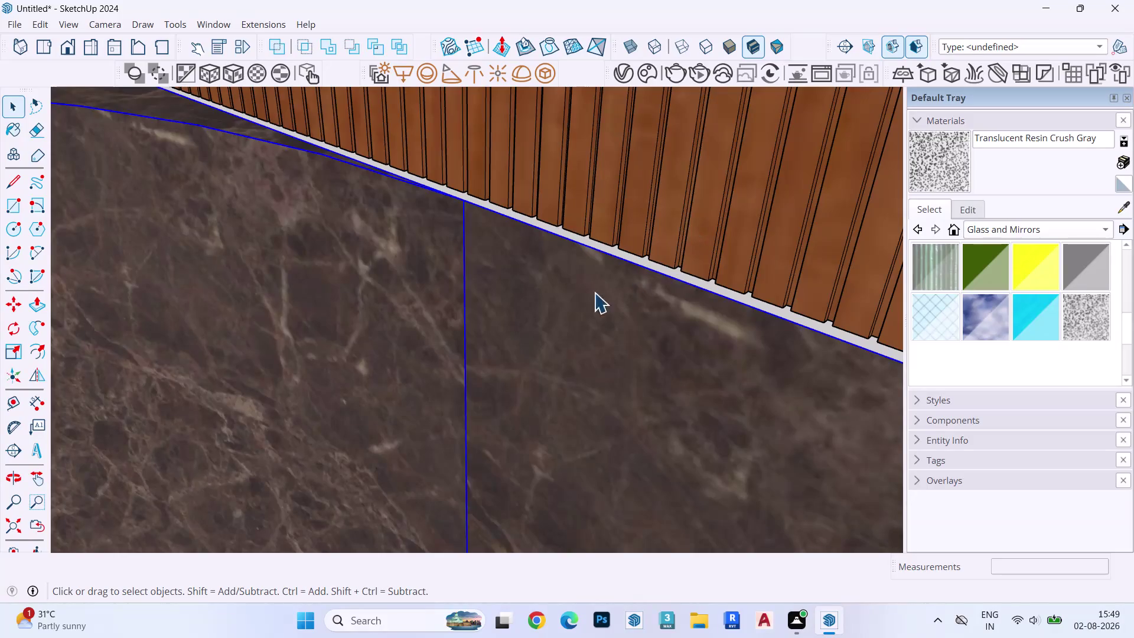
Zoom out from the marble wall close-up and return to the previous camera view.
scroll(down, 3)
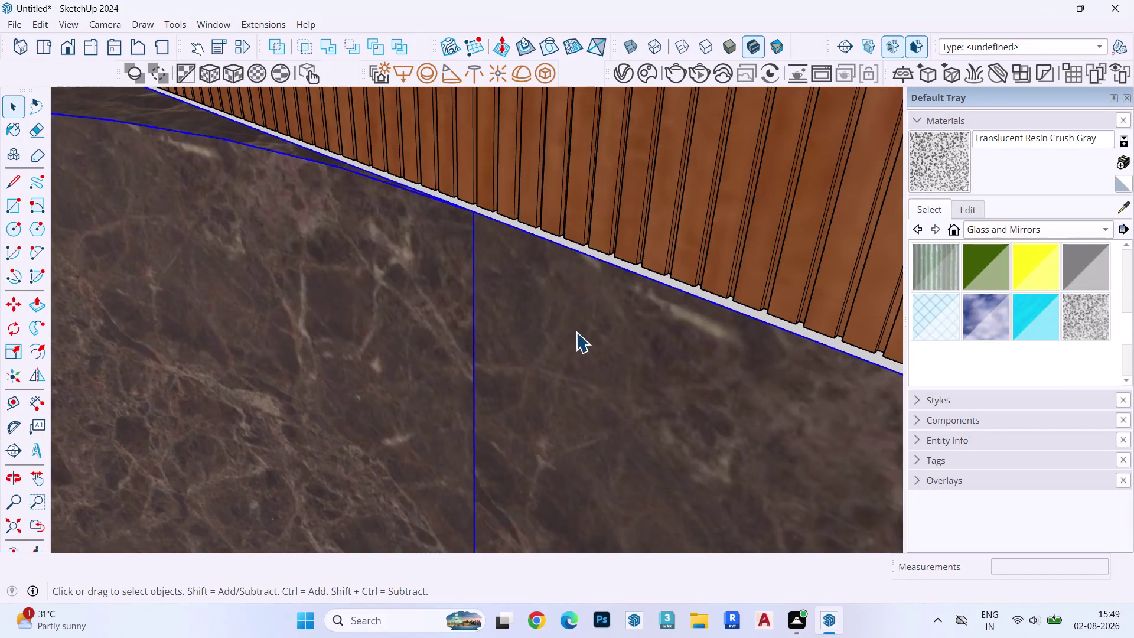
scroll(down, 3)
scroll(down, 3)
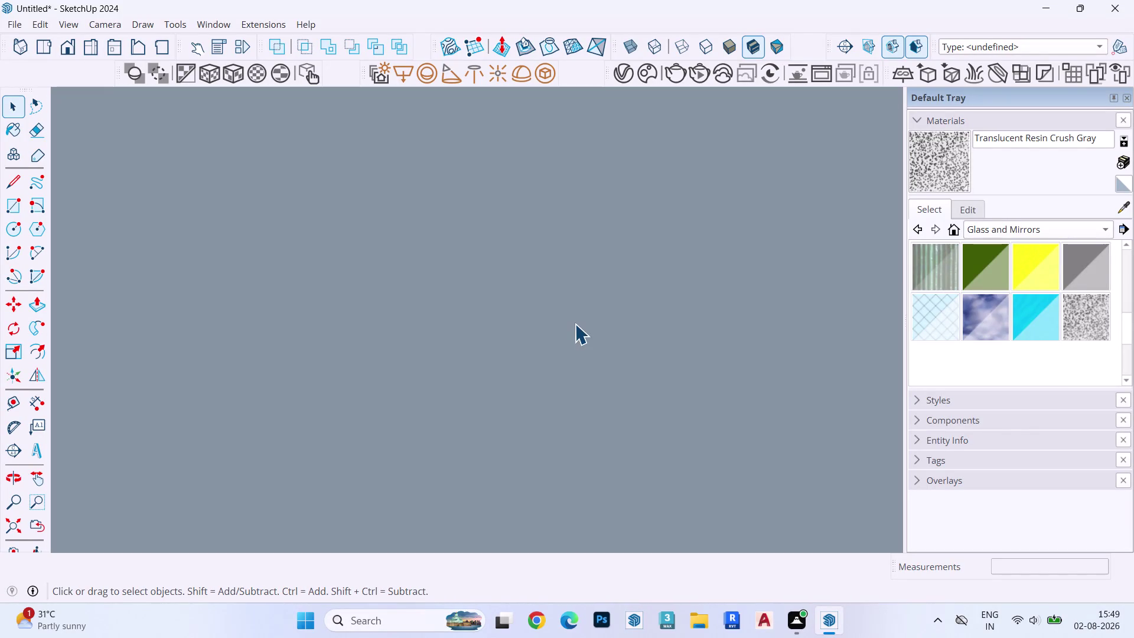
scroll(up, 3)
click(37, 525)
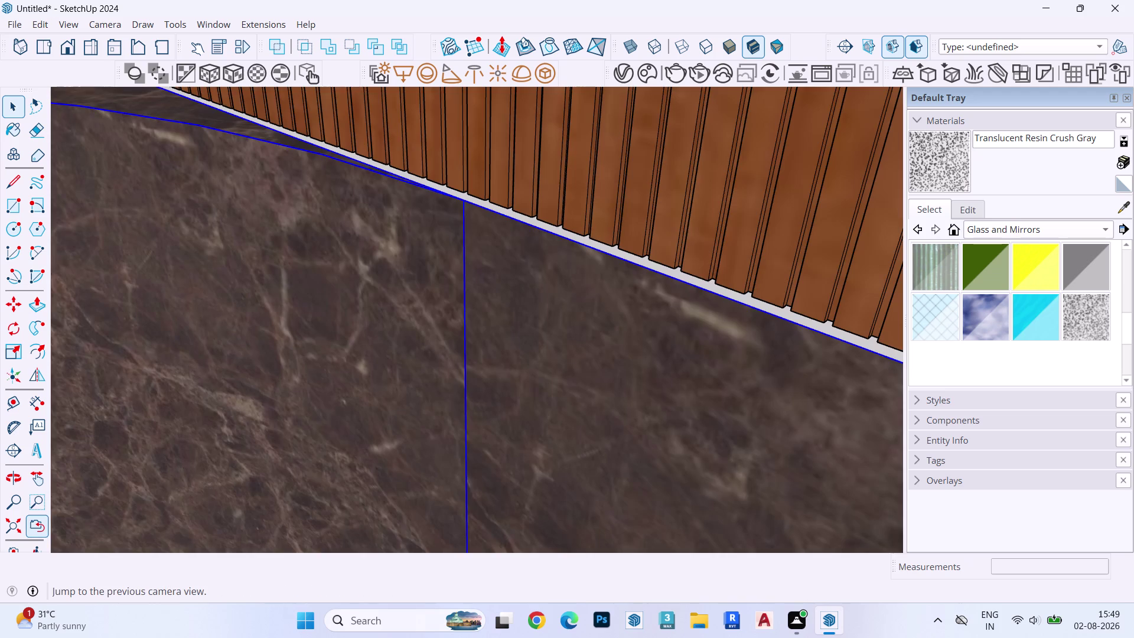
Orbit along the marble wall, zoom, and step back to the previous view.
middle_drag(503, 222, 347, 145)
scroll(down, 3)
scroll(up, 3)
scroll(down, 3)
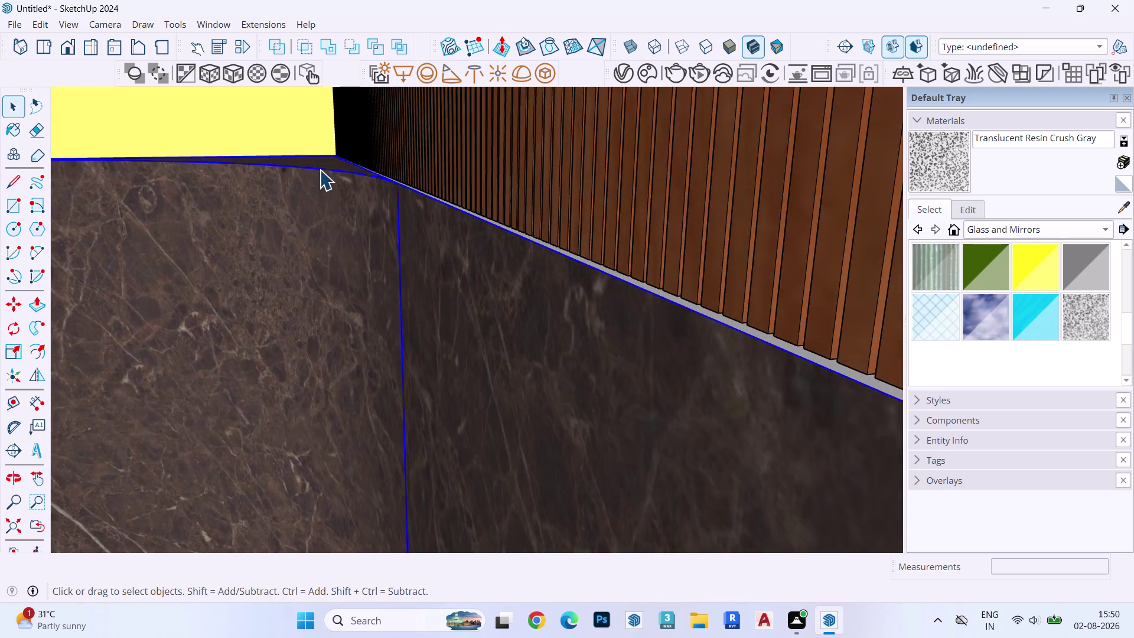
scroll(down, 3)
scroll(up, 3)
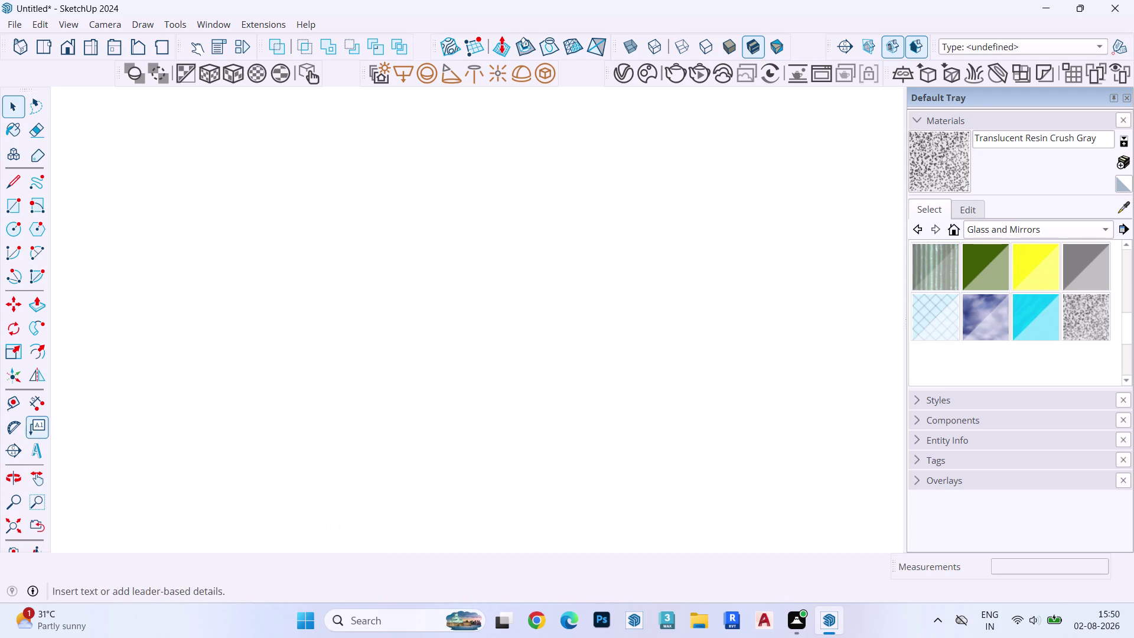
click(43, 524)
Orbit to face the marble wall, then past it and up toward the ceiling.
middle_drag(343, 305, 501, 298)
scroll(down, 3)
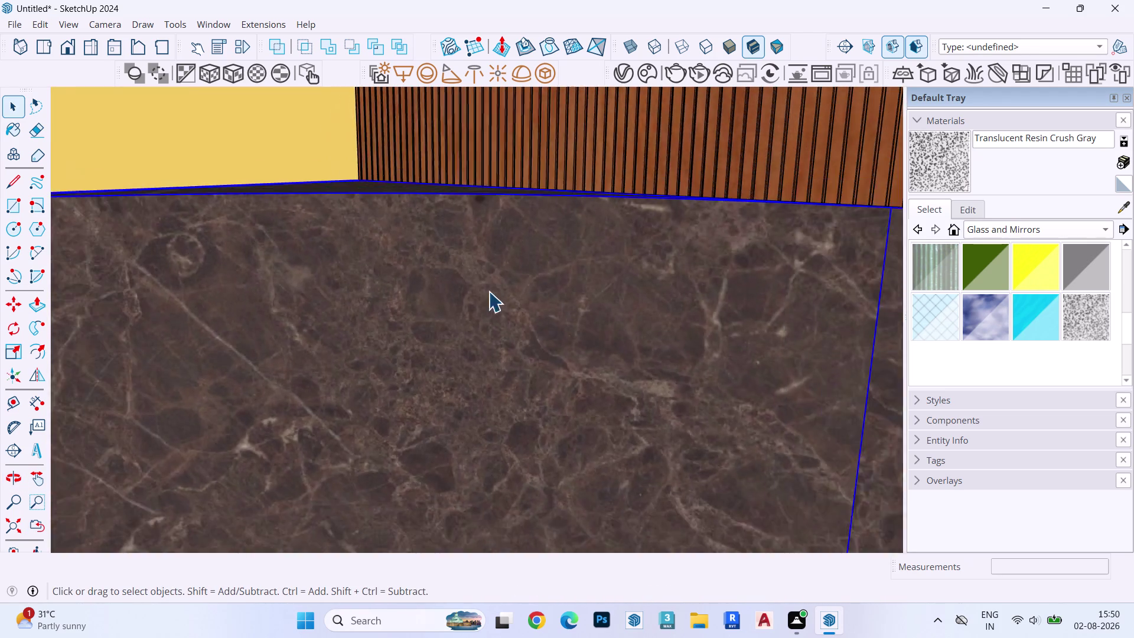
scroll(down, 3)
scroll(up, 3)
scroll(down, 3)
middle_drag(499, 288, 579, 274)
scroll(down, 3)
middle_drag(531, 281, 502, 287)
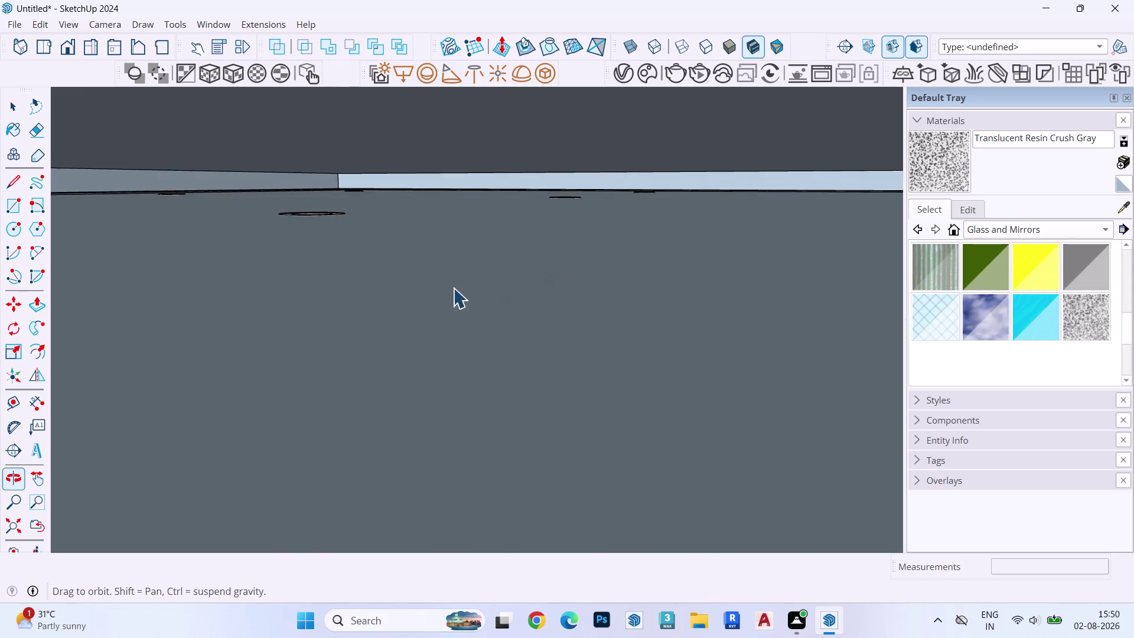
Orbit to the ceiling lights and zoom out until the whole bedroom model shows.
click(40, 521)
middle_drag(467, 311, 554, 242)
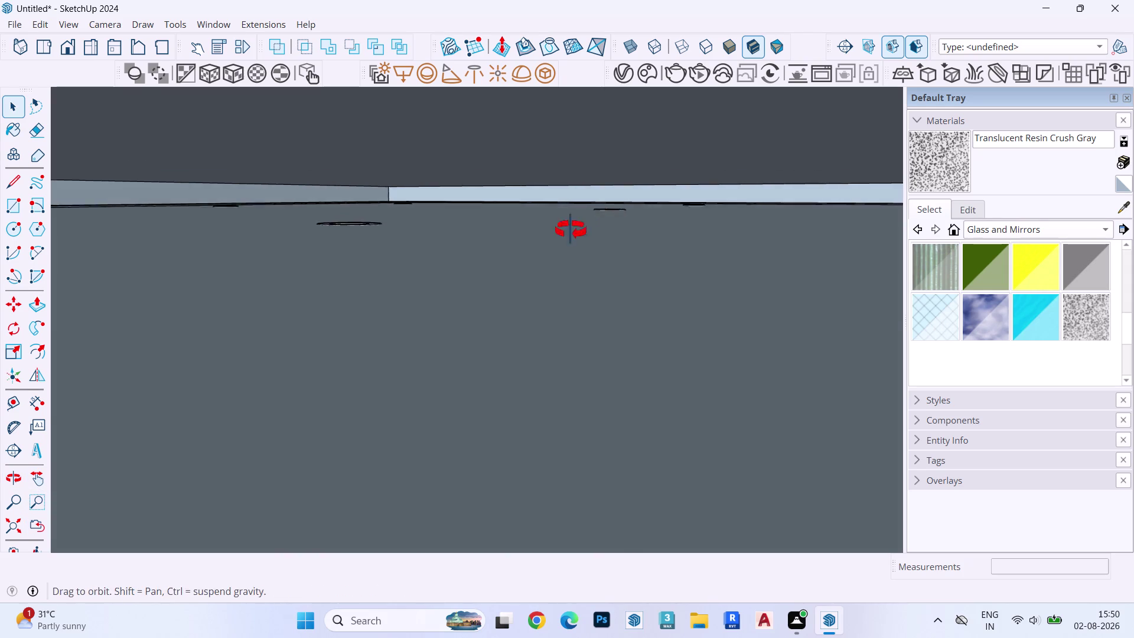
middle_drag(554, 243, 587, 207)
scroll(down, 3)
scroll(up, 3)
scroll(down, 3)
scroll(up, 3)
scroll(down, 3)
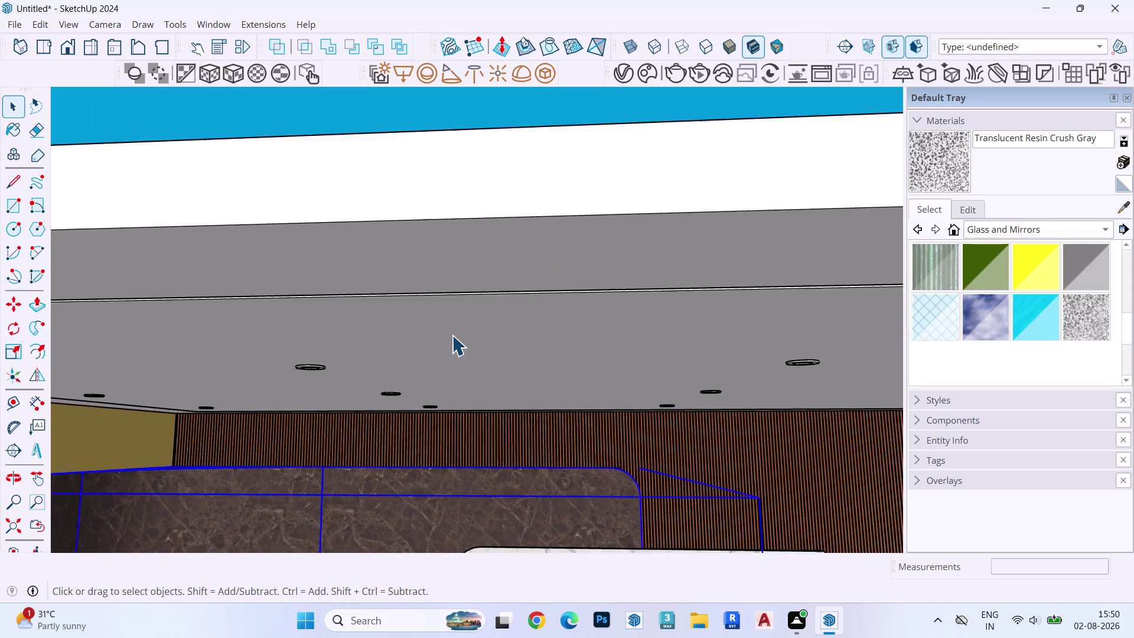
scroll(down, 3)
scroll(down, 3)
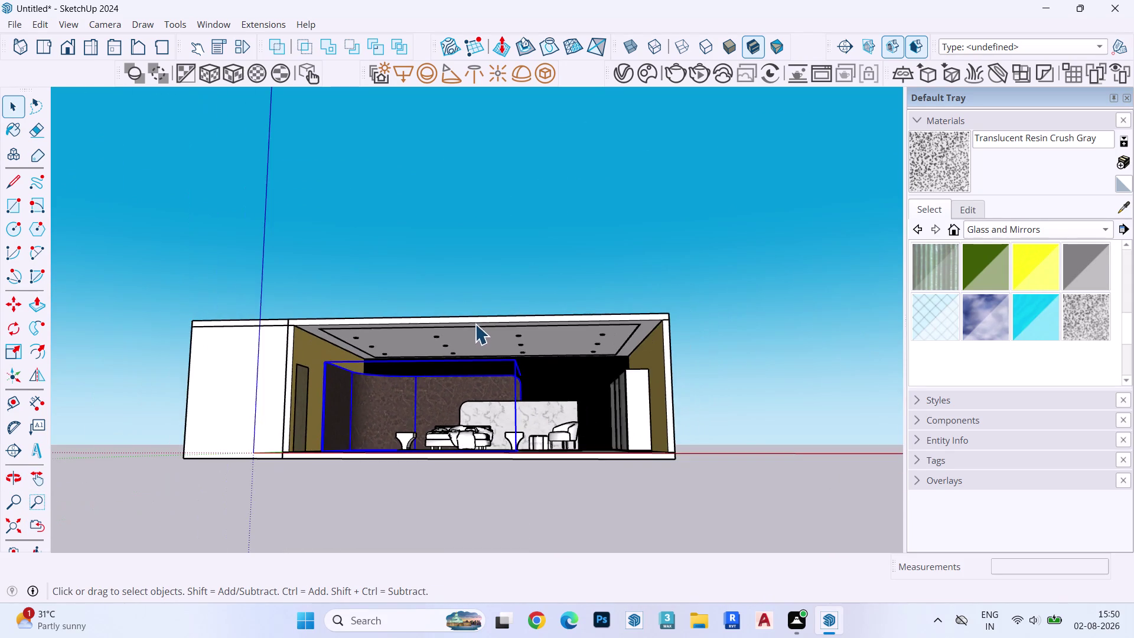
Orbit from above into the room's front and toward the wardrobe side.
middle_drag(504, 330, 531, 393)
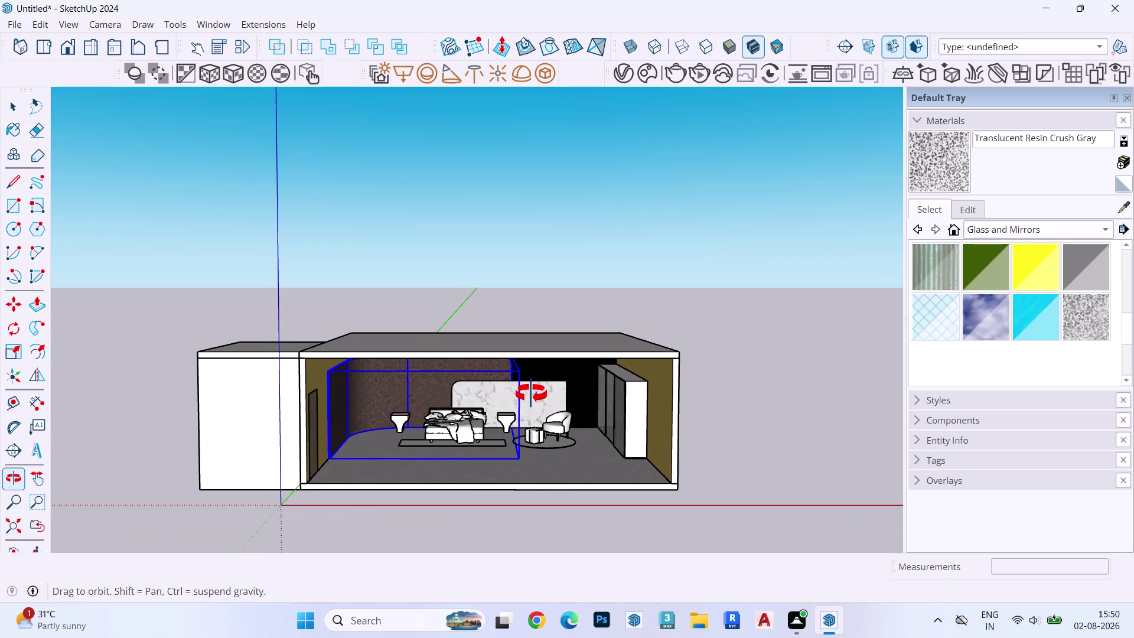
middle_drag(531, 394, 481, 320)
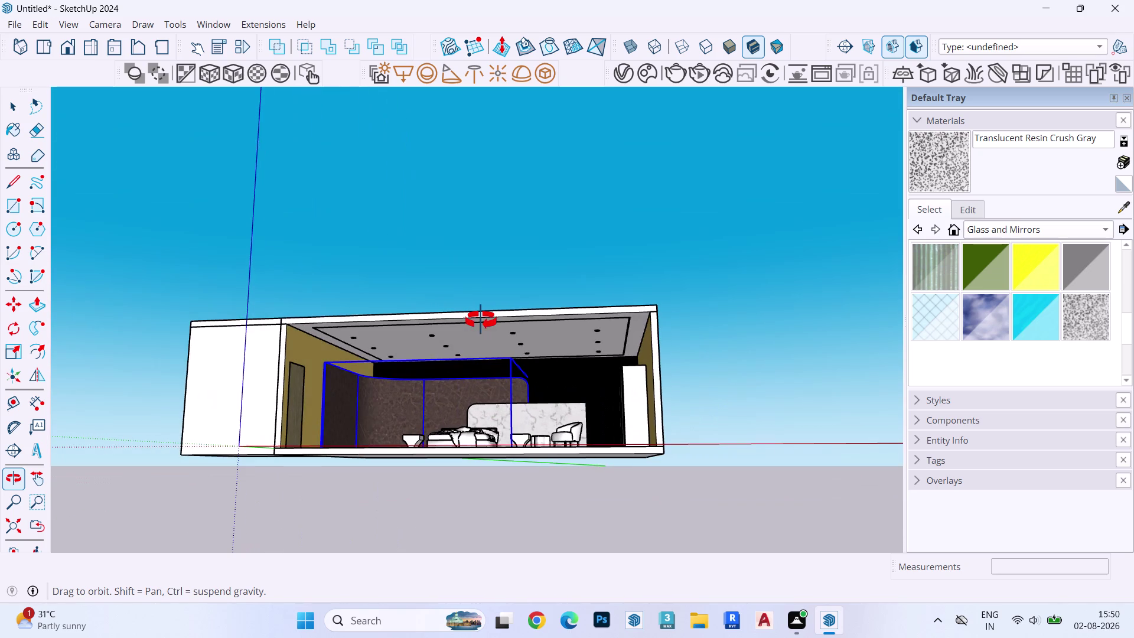
middle_drag(480, 320, 603, 320)
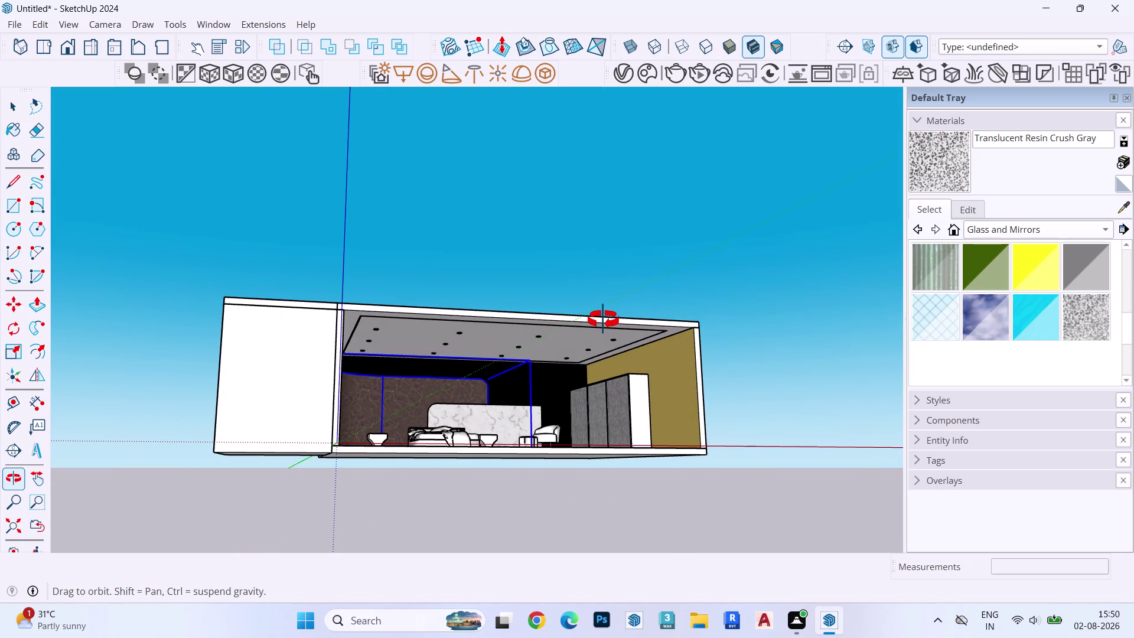
middle_drag(603, 320, 605, 324)
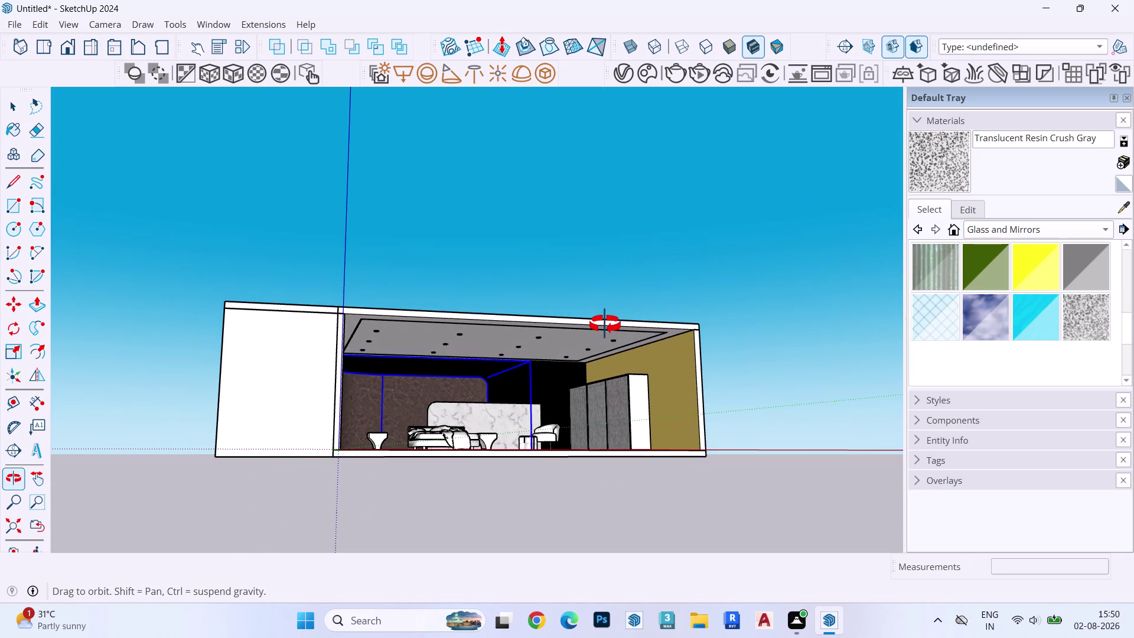
Orbit past the model's outer side wall and back to the open side.
middle_drag(605, 324, 744, 334)
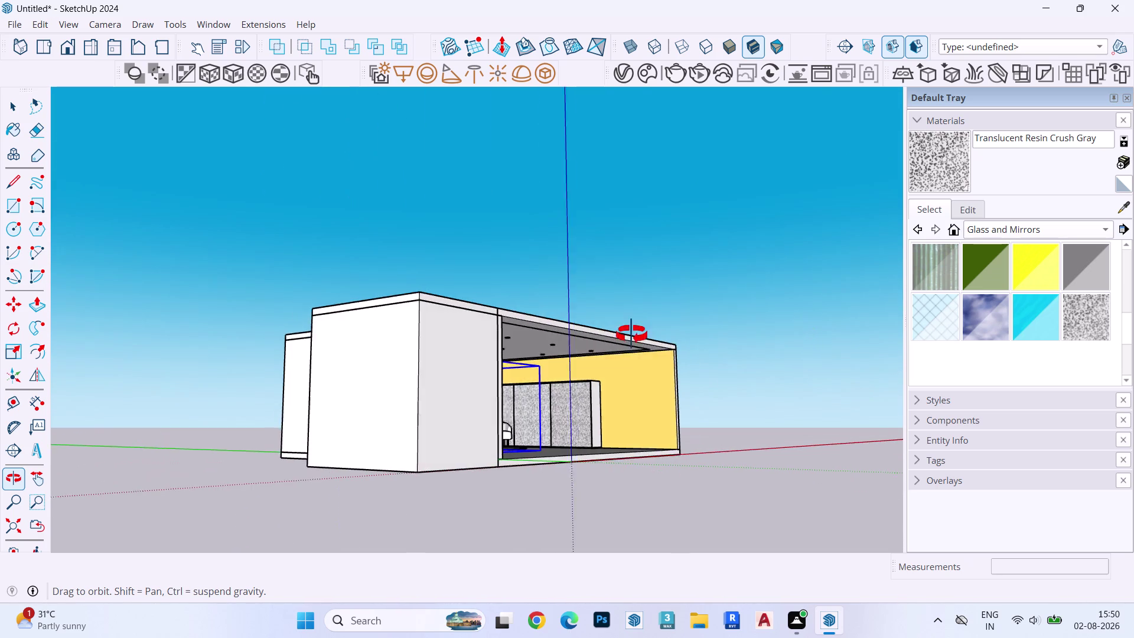
middle_drag(744, 334, 781, 333)
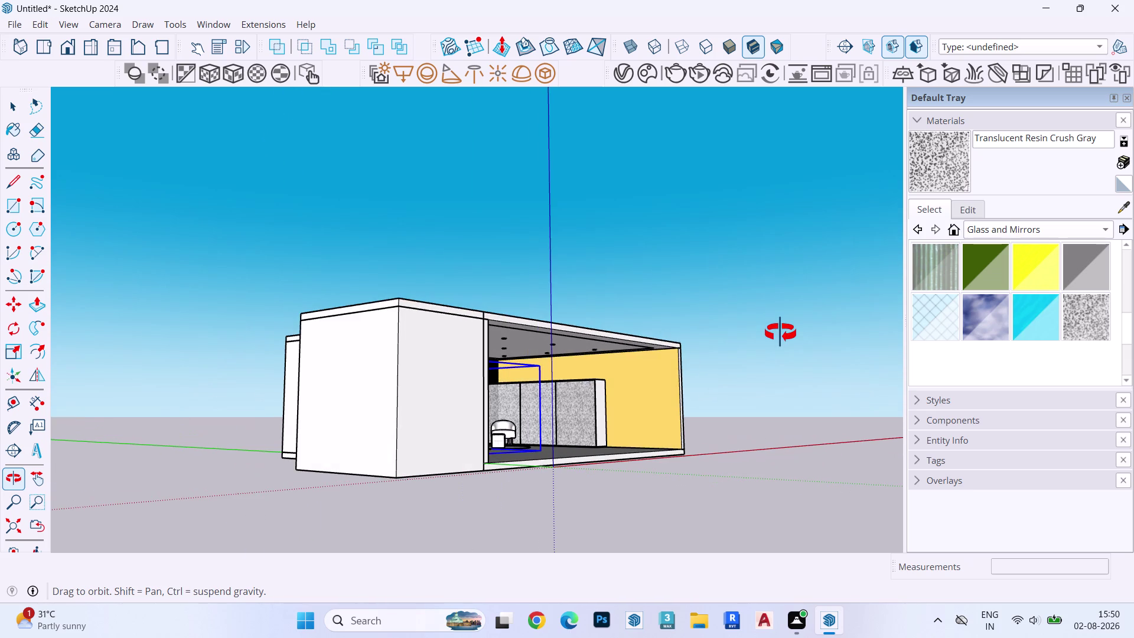
middle_drag(780, 332, 776, 345)
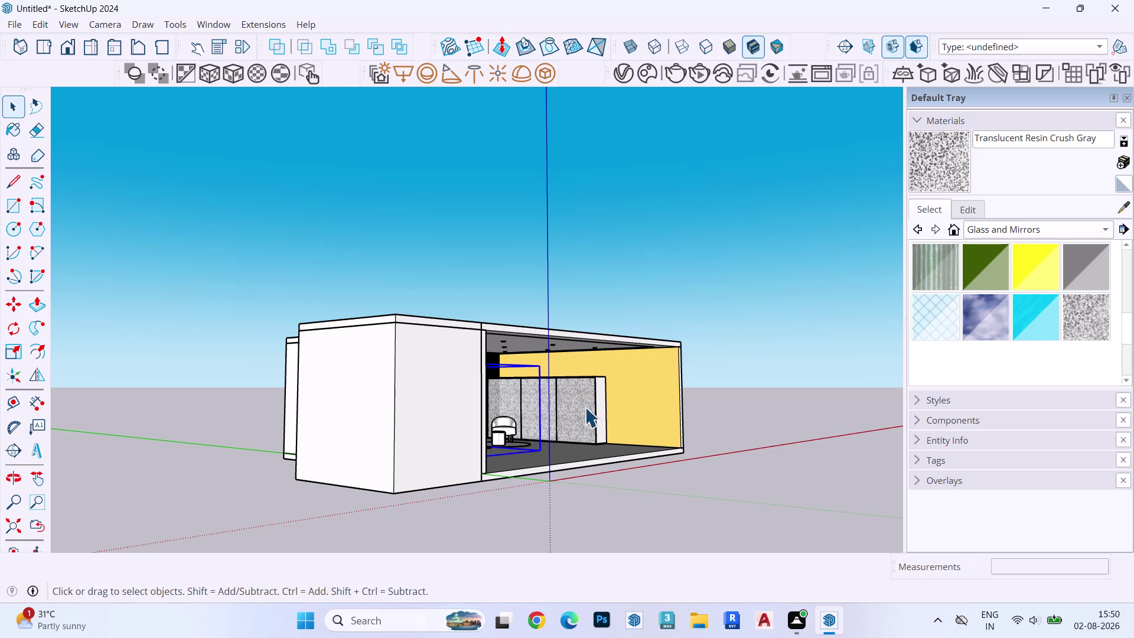
middle_drag(585, 407, 308, 418)
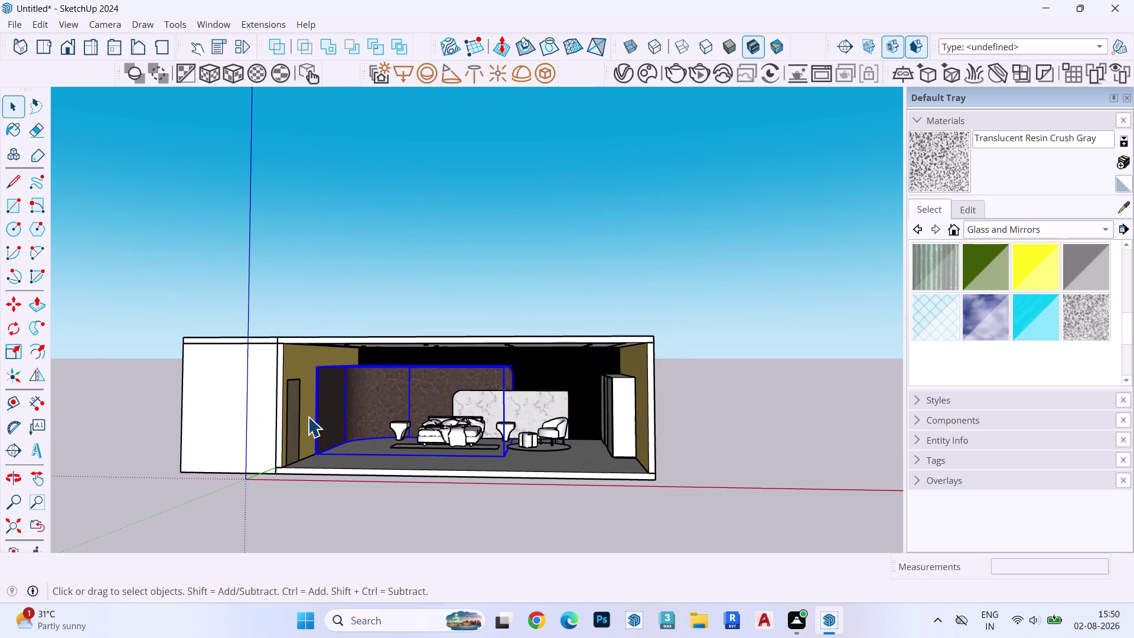
click(455, 231)
scroll(up, 3)
click(483, 403)
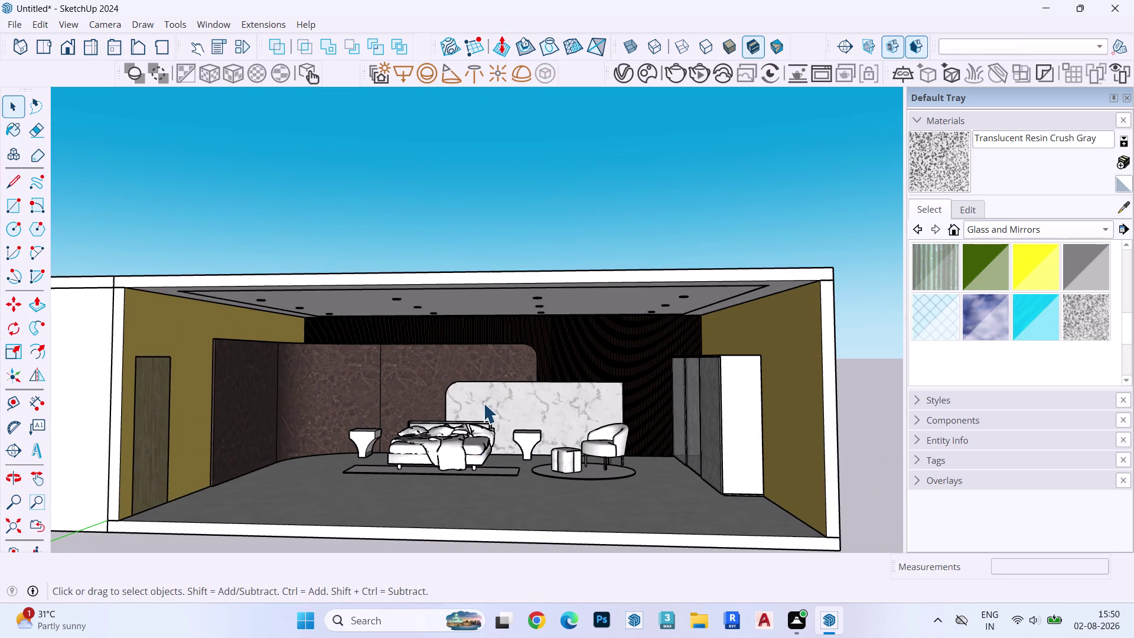
scroll(up, 3)
click(534, 445)
middle_drag(543, 441, 624, 422)
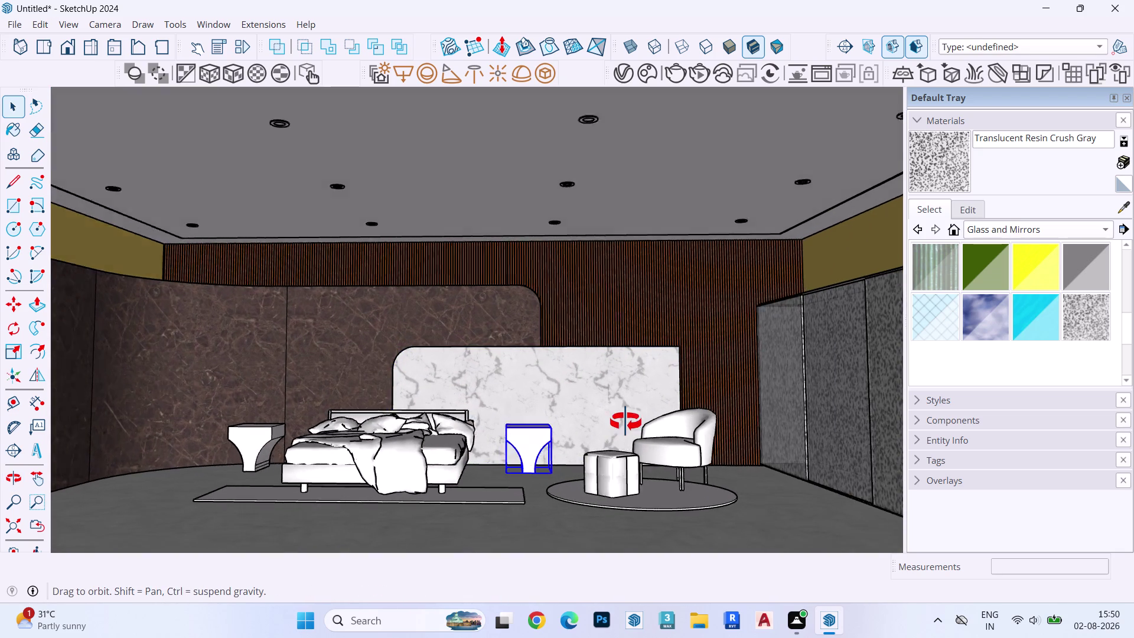
middle_drag(625, 422, 625, 421)
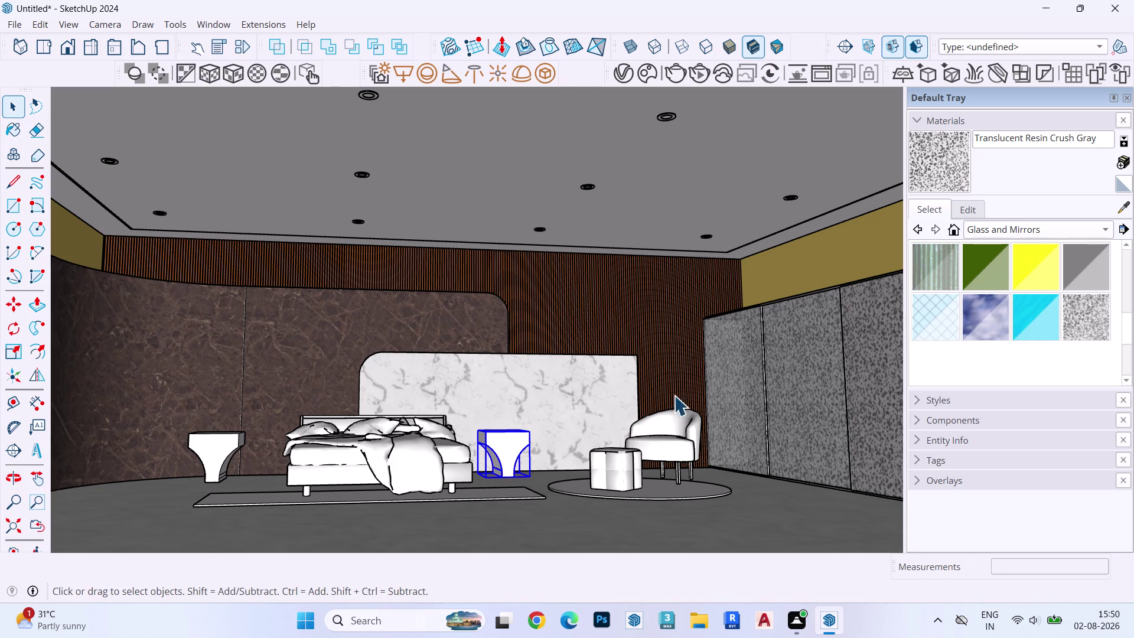
scroll(up, 3)
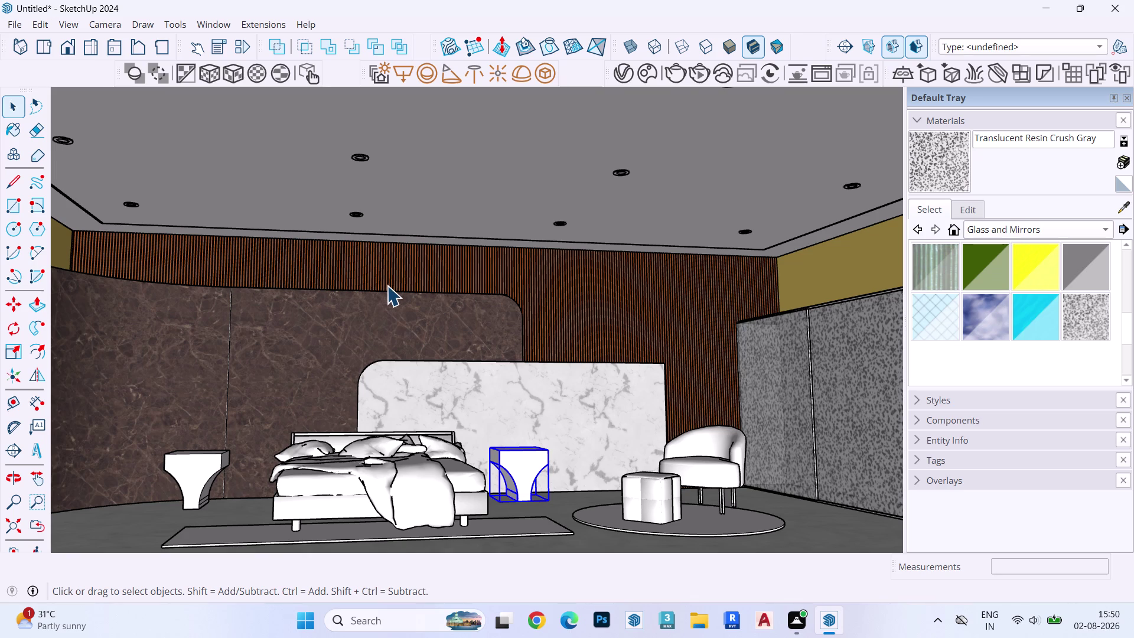
middle_drag(112, 452, 133, 500)
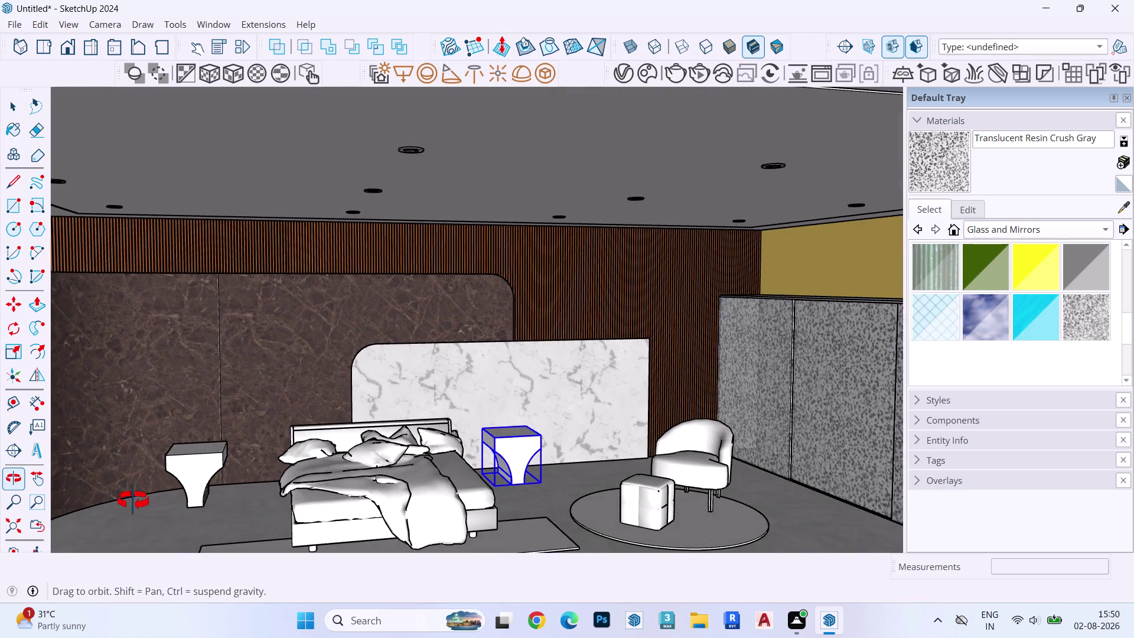
middle_drag(133, 500, 136, 501)
scroll(up, 3)
scroll(down, 3)
scroll(up, 3)
click(198, 476)
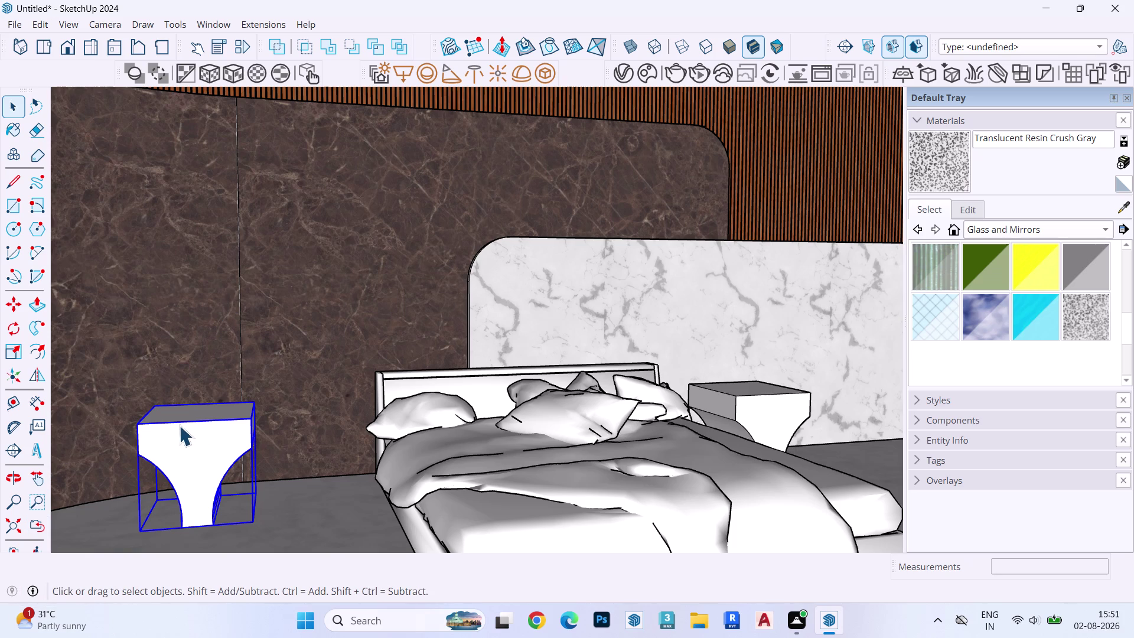
Inside the left bedside table group, push/pull the top face up into a thicker slab.
double_click(189, 444)
double_click(199, 410)
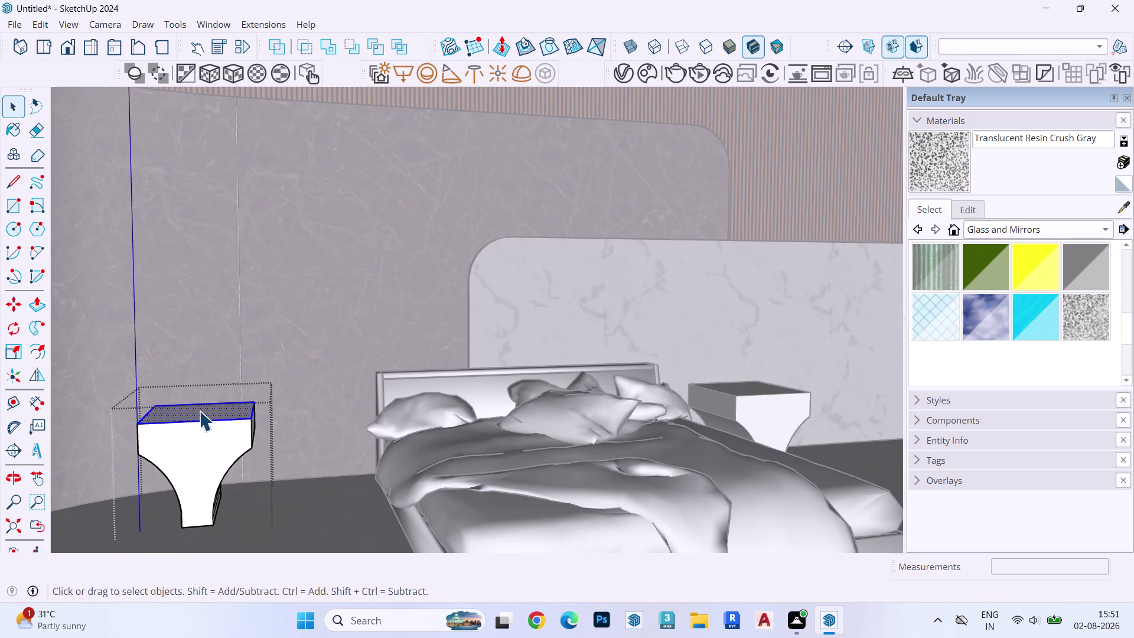
key(p)
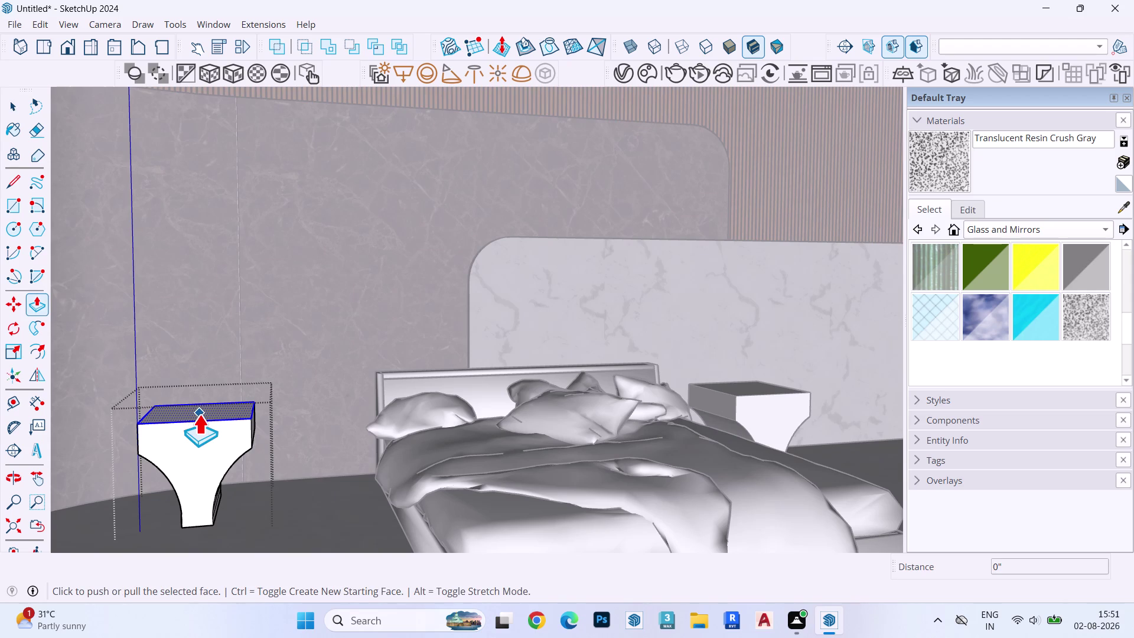
click(199, 416)
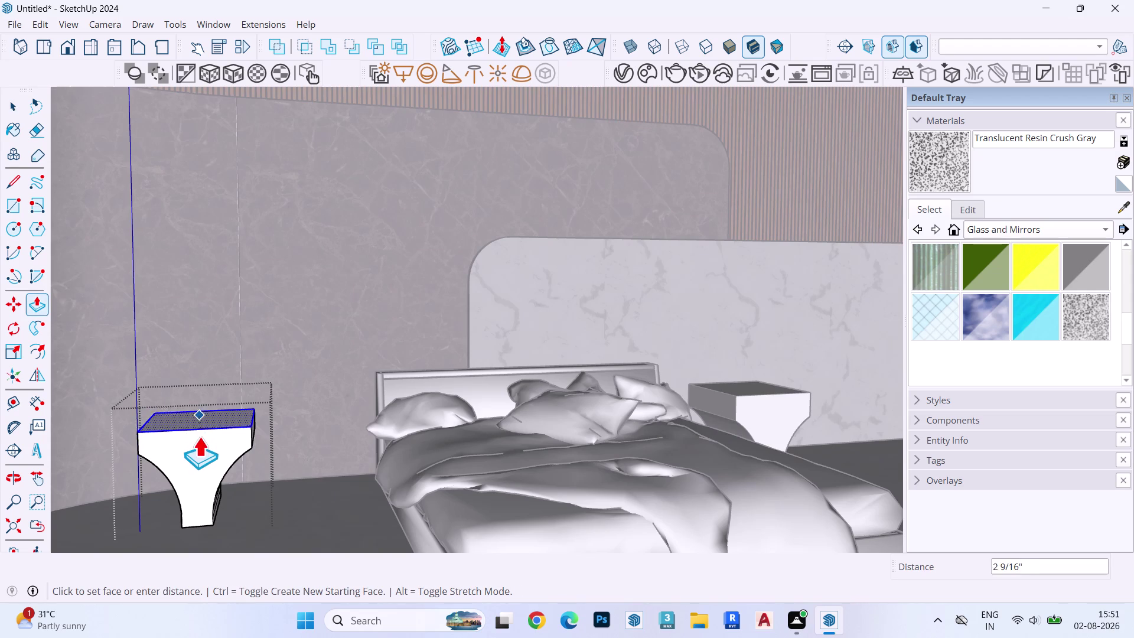
click(198, 439)
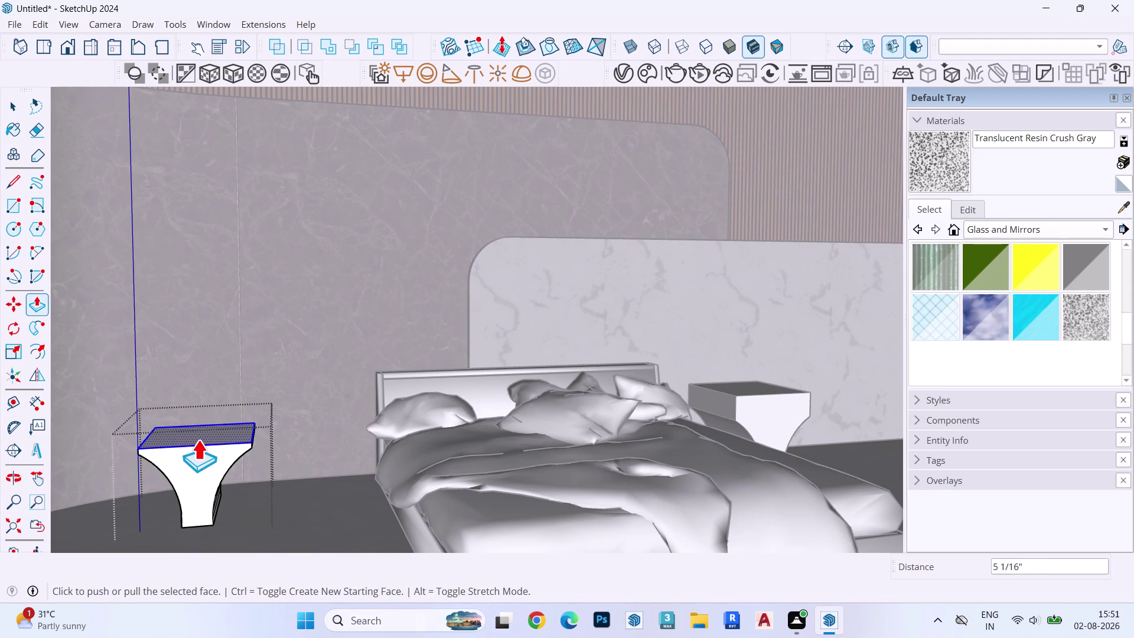
Scale the table top wider about its centre, exit the group and inspect it.
key(m)
key(space)
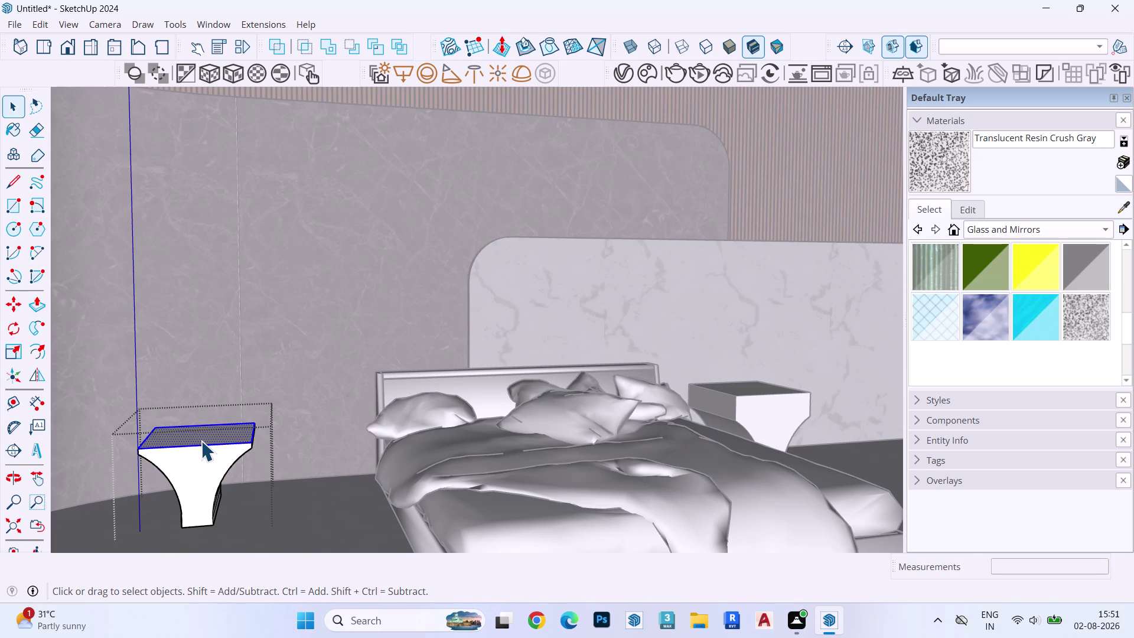
key(s)
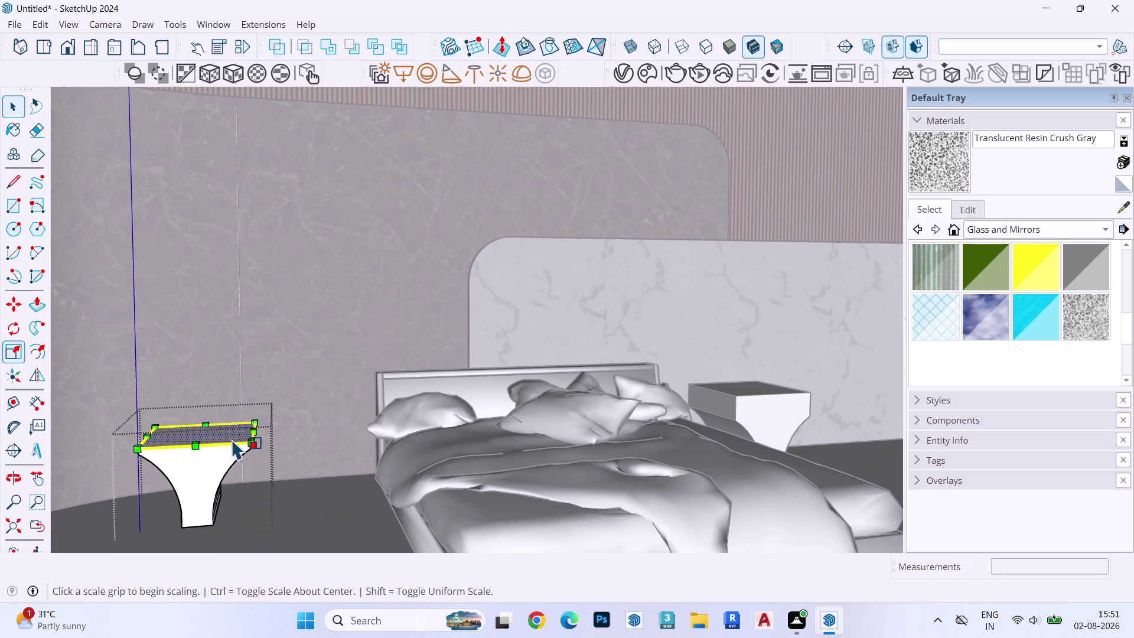
drag(250, 442, 303, 445)
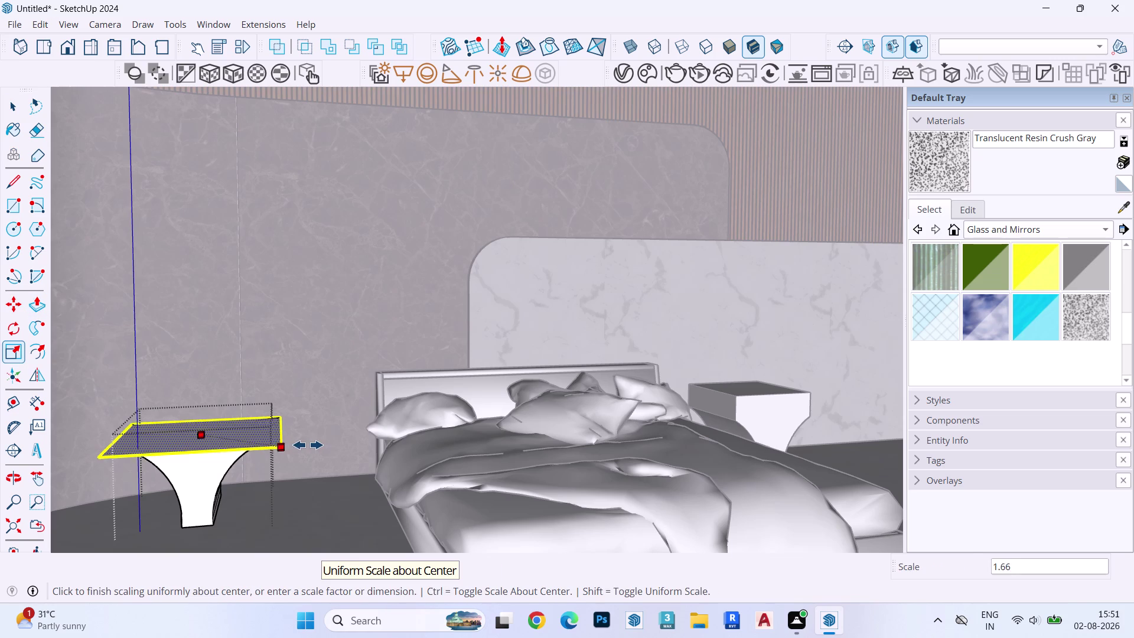
drag(303, 445, 255, 438)
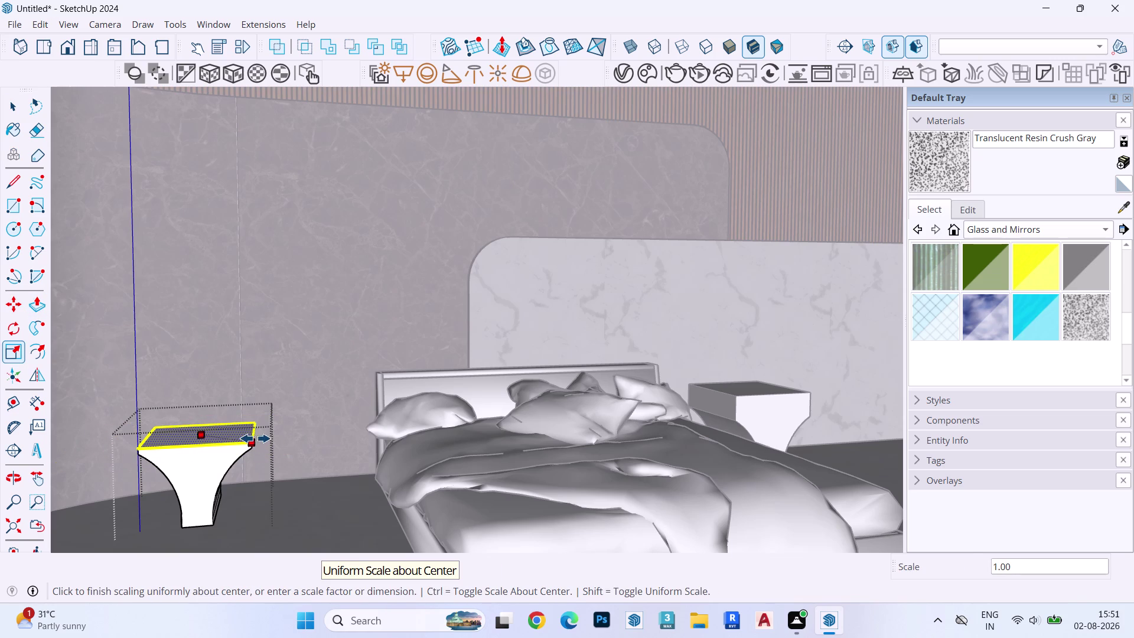
drag(256, 438, 261, 440)
key(space)
key(Escape)
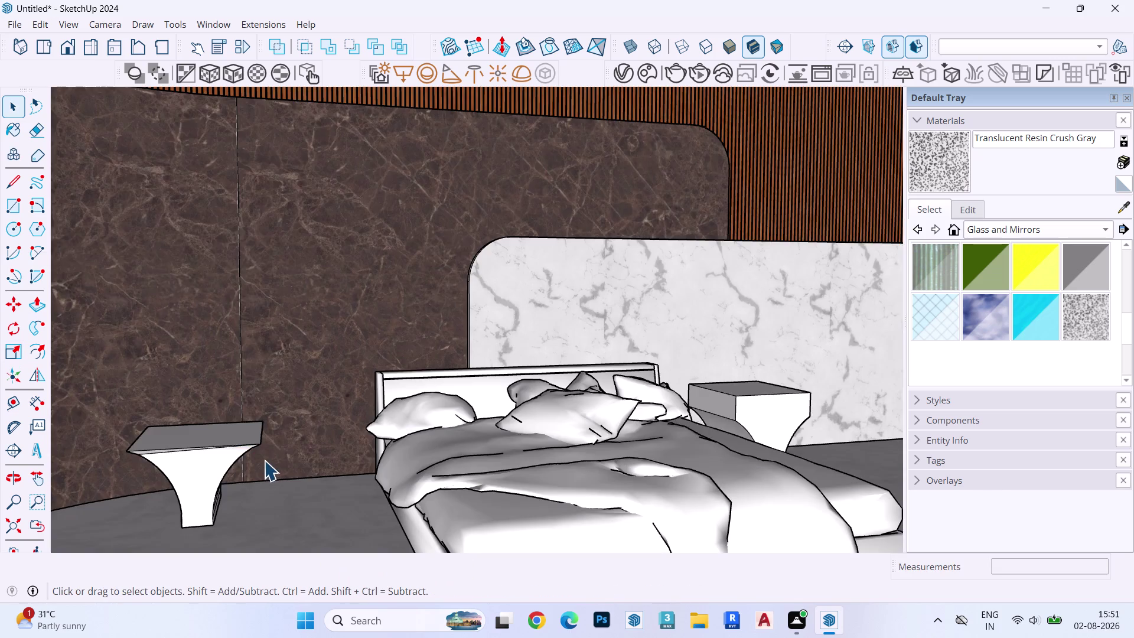
middle_drag(264, 460, 285, 421)
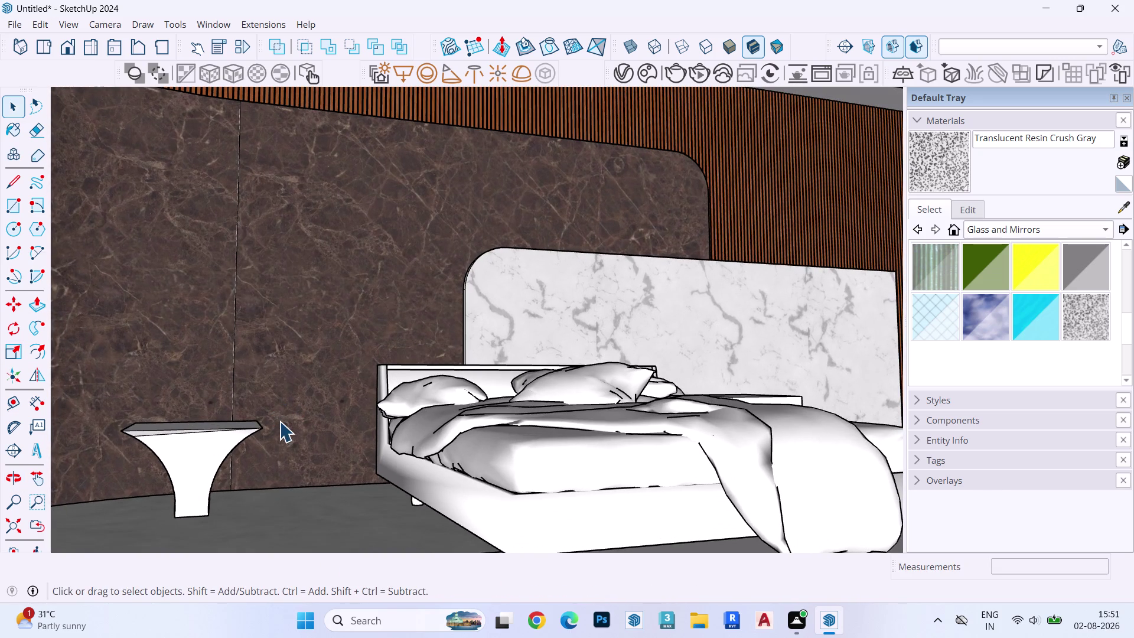